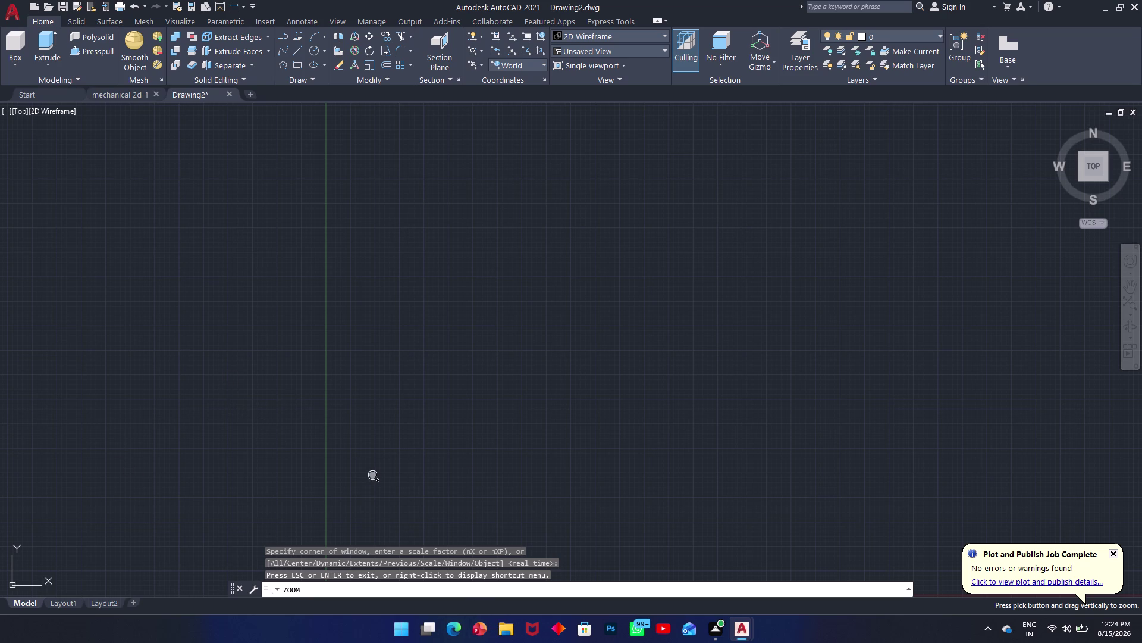
Clear the leftover command entry and cancel the accidentally started ARC command.
key(BackSpace)
key(BackSpace)
key(BackSpace)
key(BackSpace)
key(BackSpace)
key(Return)
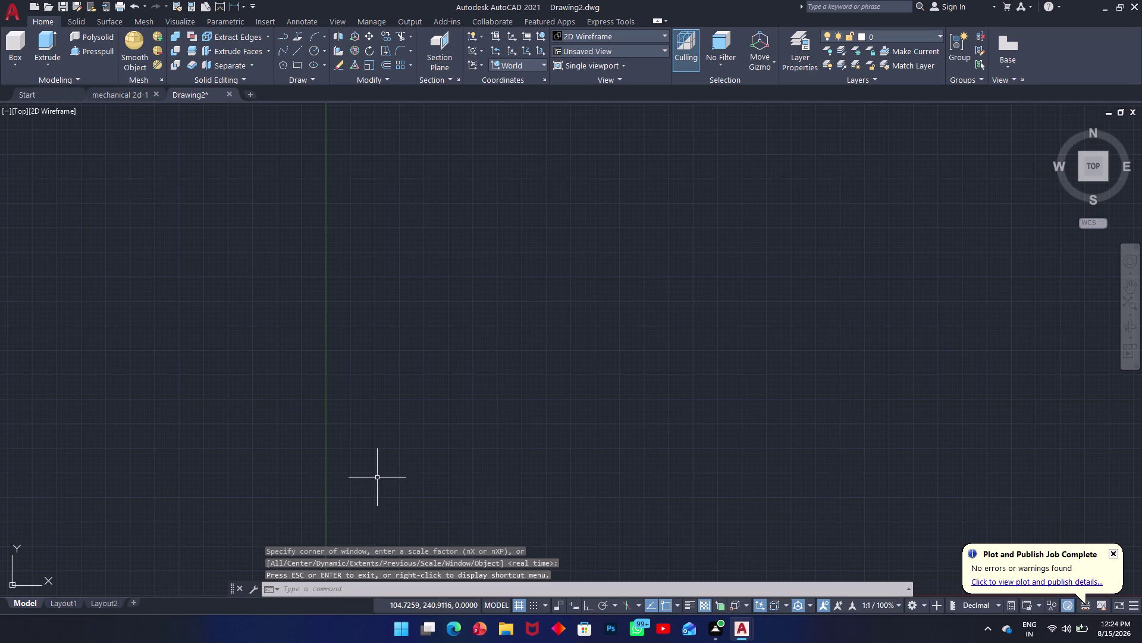
key(a)
key(Return)
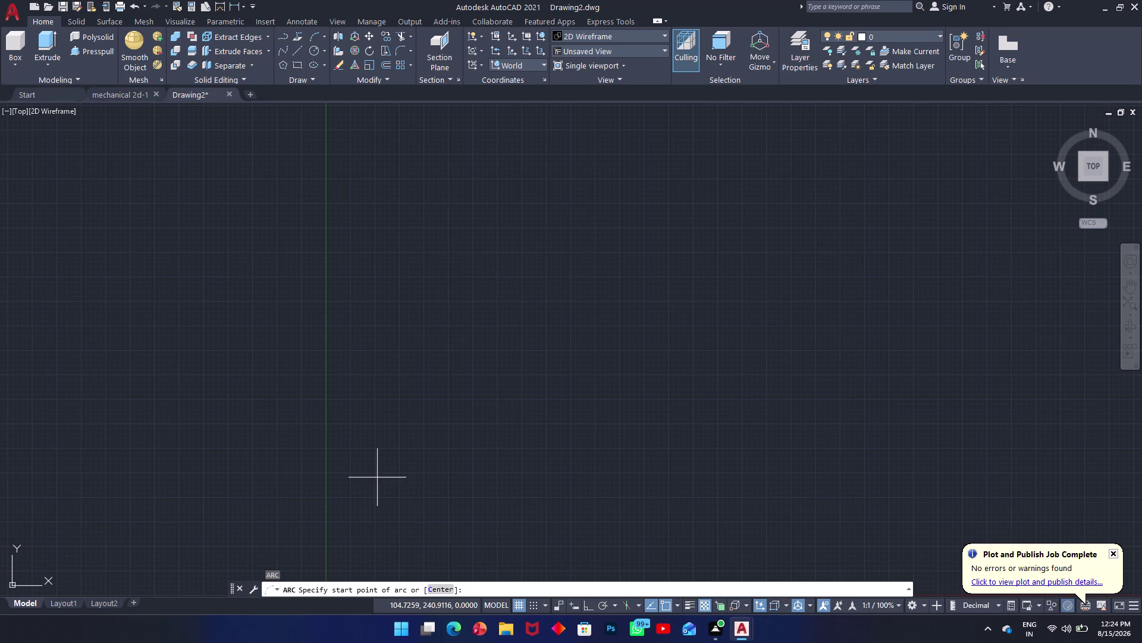
key(Escape)
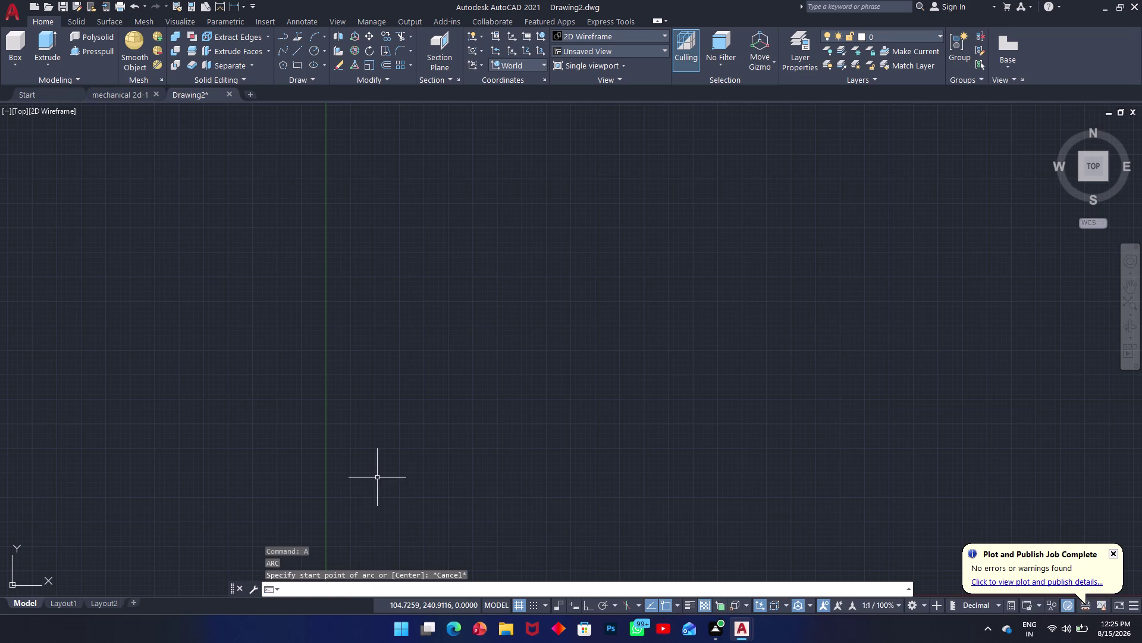
Zoom to All so the whole empty Drawing2 is shown.
key(z)
key(Return)
key(a)
key(Return)
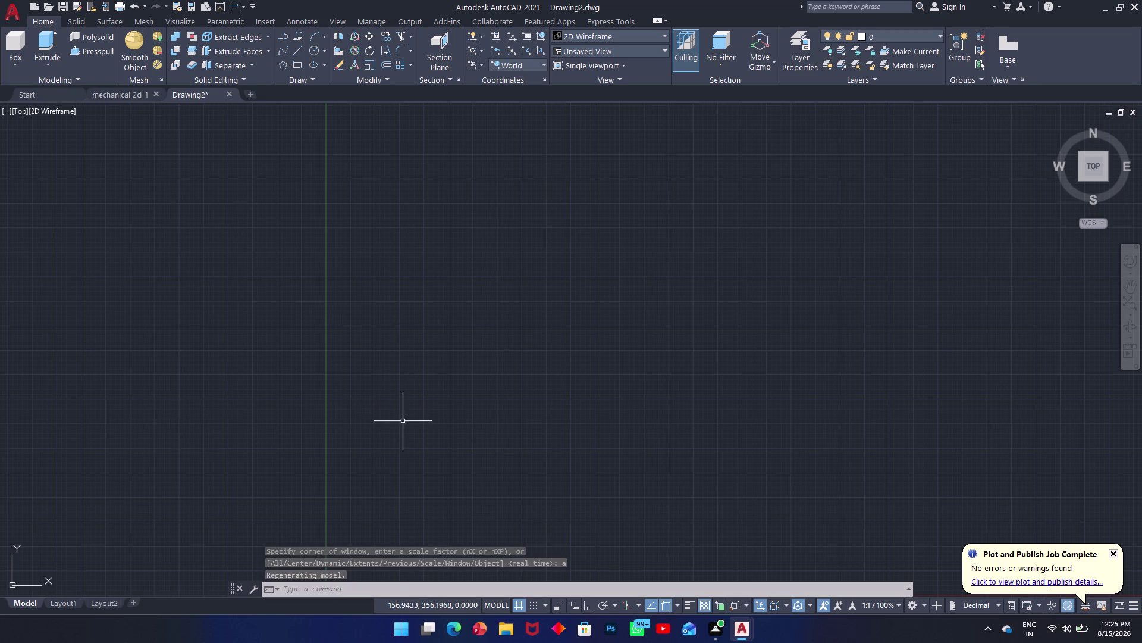
text(lim)
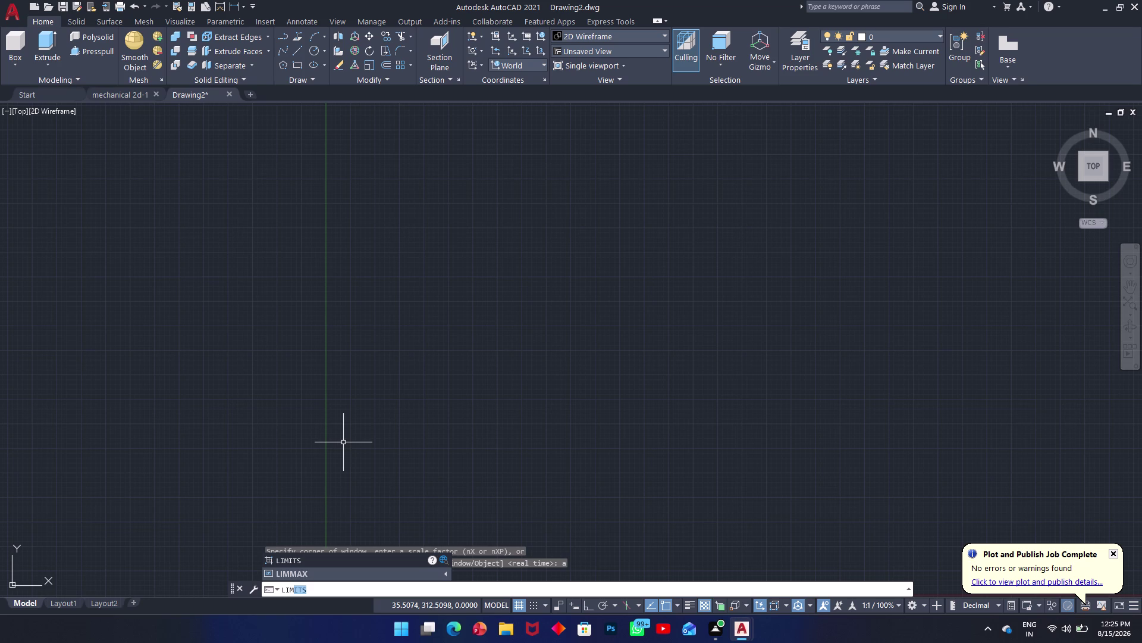
Clear the partial 'lim' entry and cancel the unintended LIST command.
key(BackSpace)
key(BackSpace)
key(BackSpace)
key(BackSpace)
key(BackSpace)
text(li)
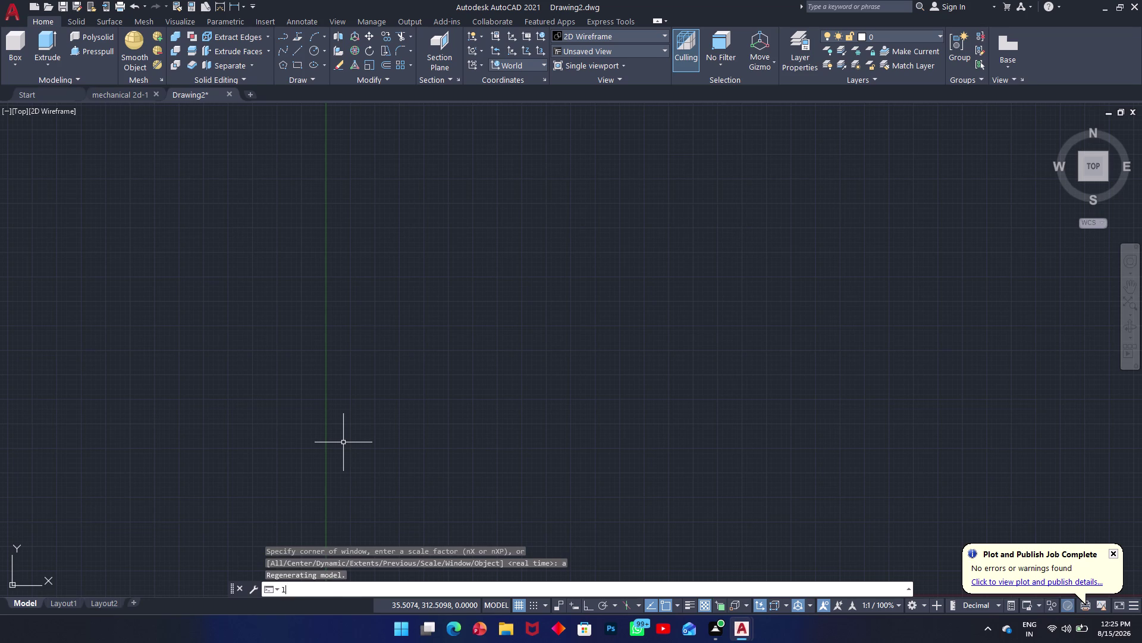
key(space)
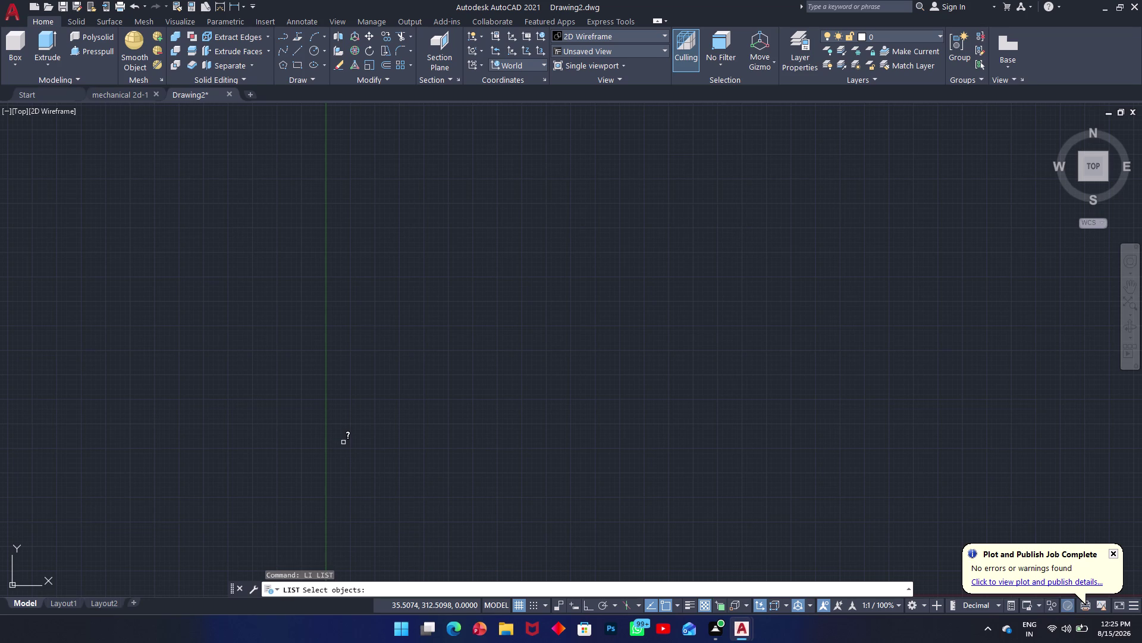
key(BackSpace)
key(Escape)
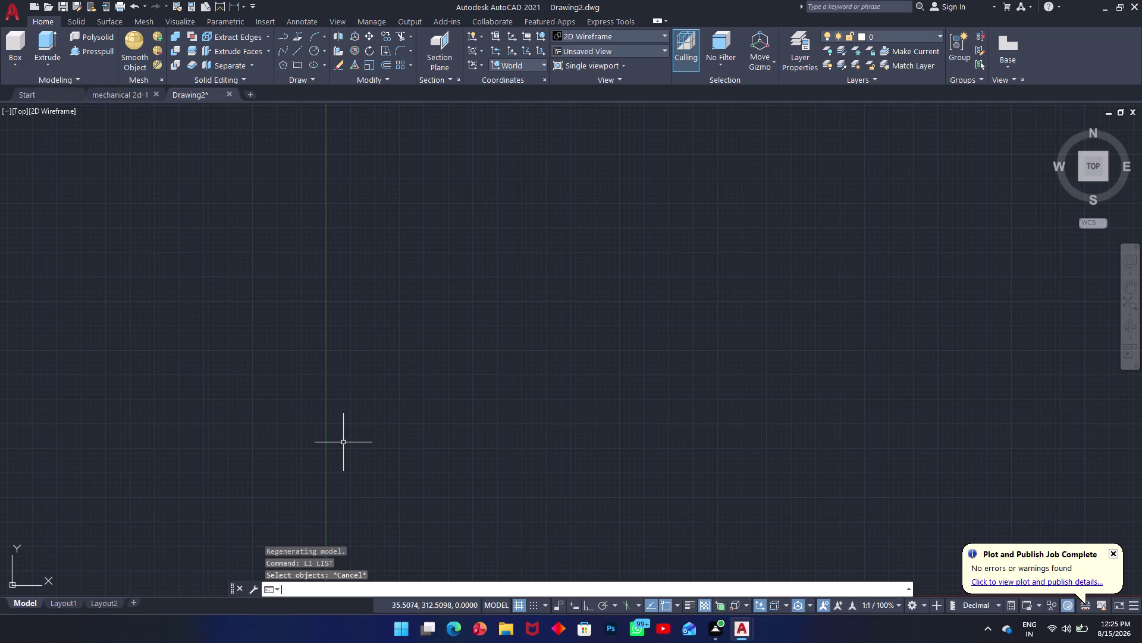
Erase the mistyped 'miu' entry from the command line.
text(miu)
key(BackSpace)
key(BackSpace)
key(BackSpace)
key(BackSpace)
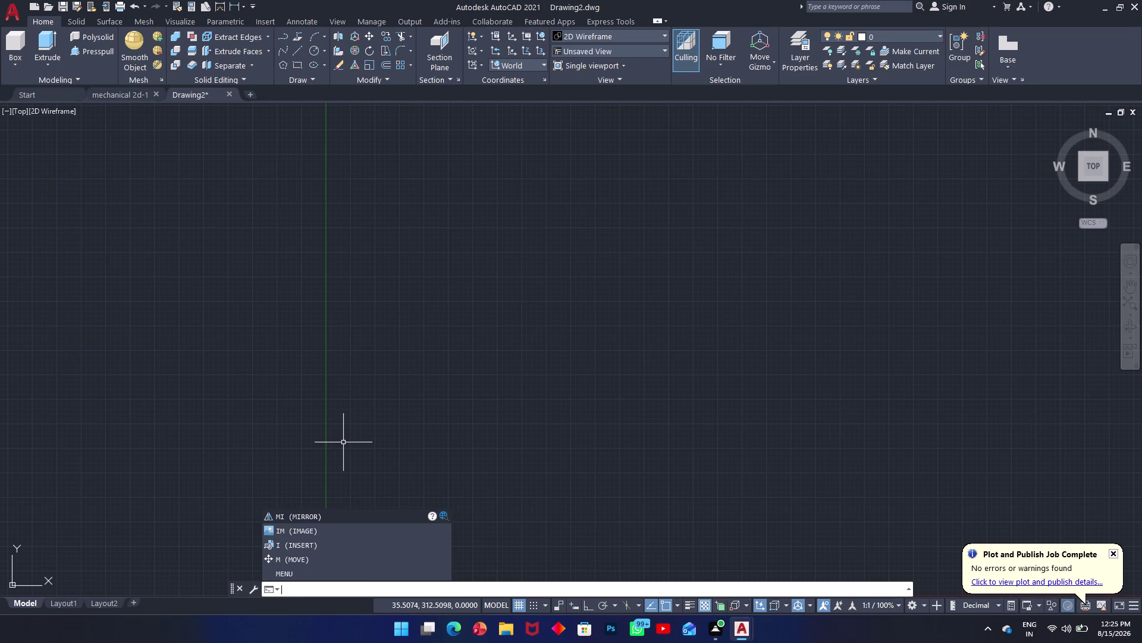
Set the LIMITS corners to 0,0 lower-left and 1000,100 upper-right.
text(lim)
key(space)
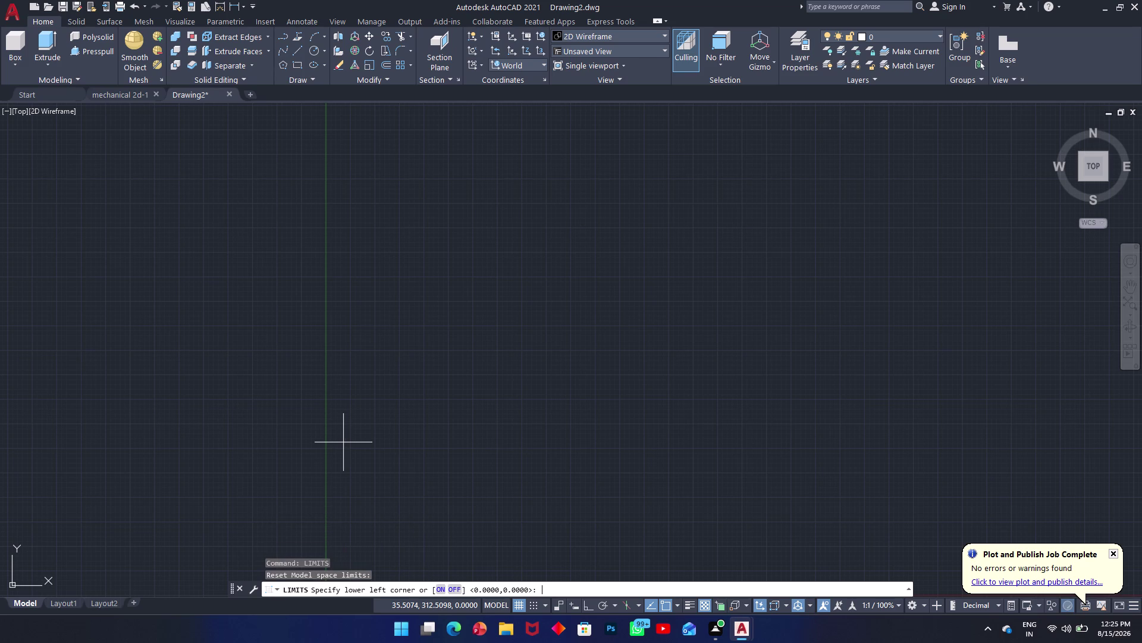
text(0,0)
key(Return)
text(100)
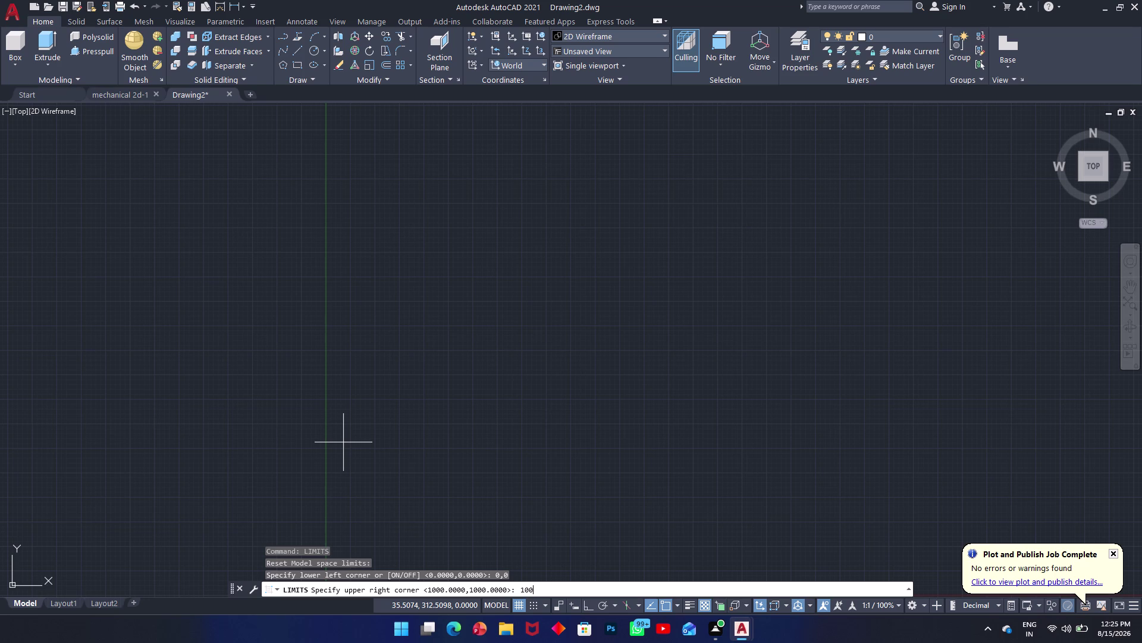
key(0)
text(,1)
text(00)
key(Return)
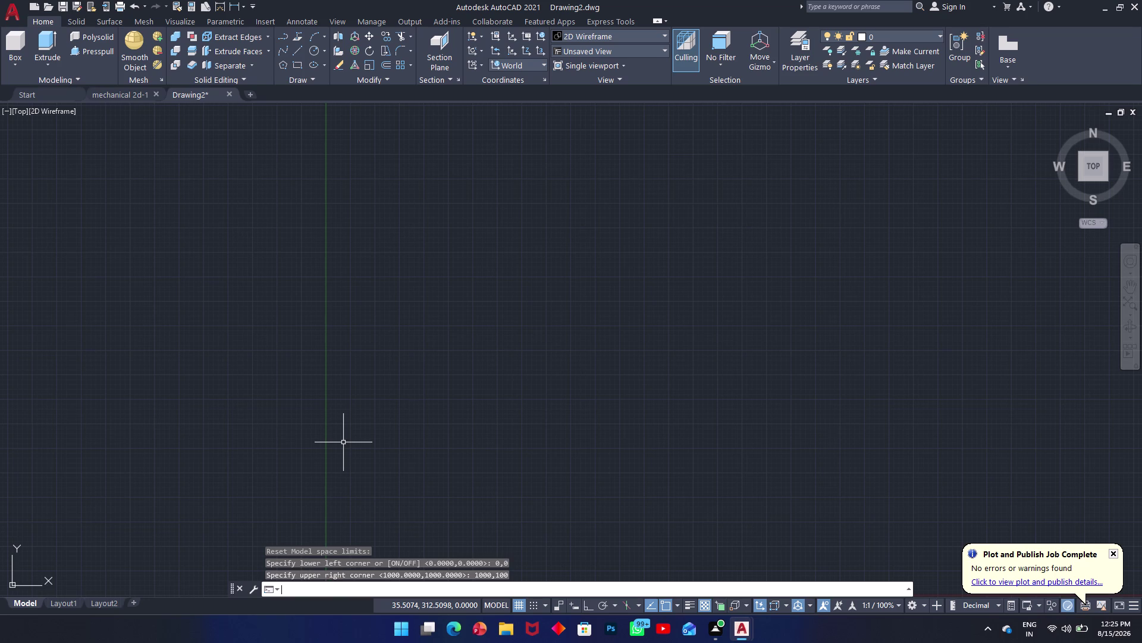
Zoom to All to fit the new 0,0 to 1000,100 limits.
key(z)
key(Return)
key(a)
key(Return)
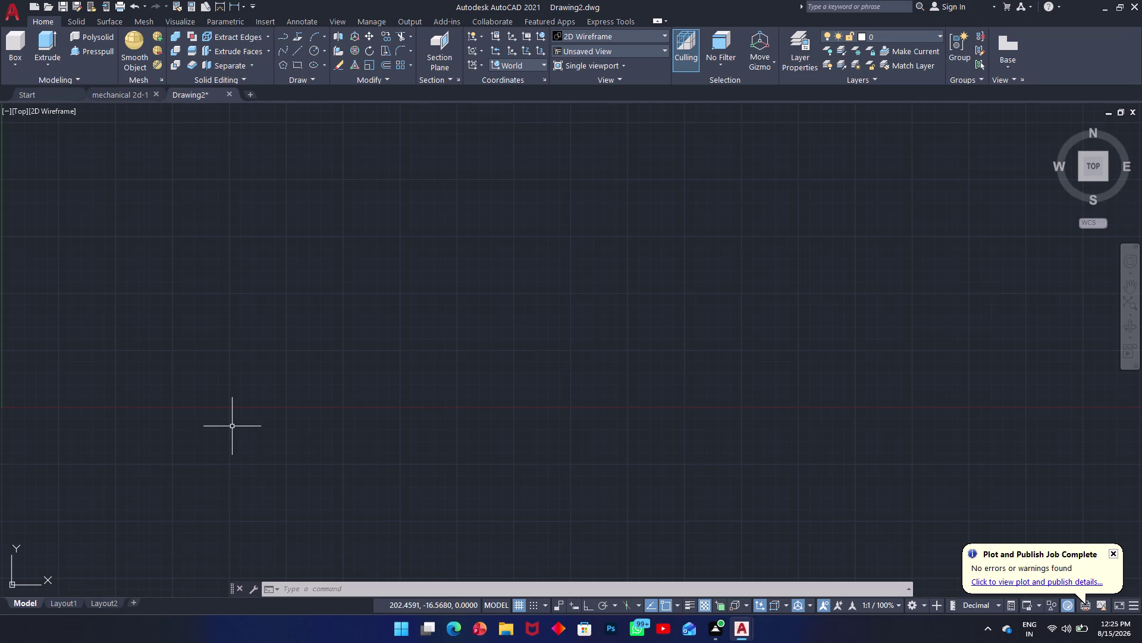
Finish on the view zoomed to the full 0,0 to 1000,100 limits, with no command running.
key(space)
key(space)
key(space)
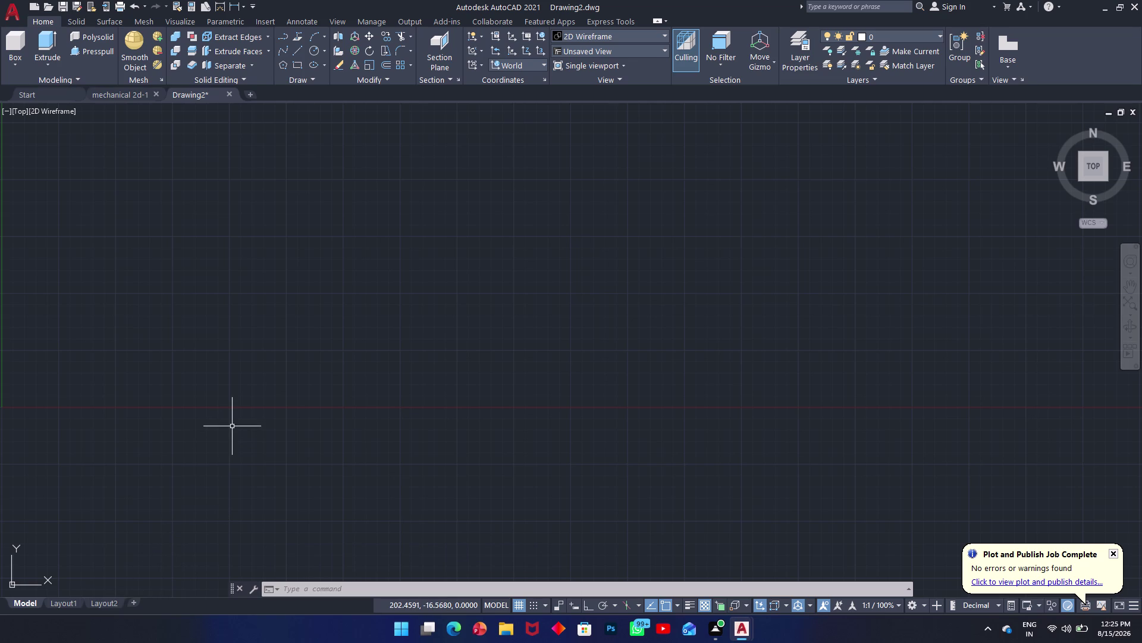